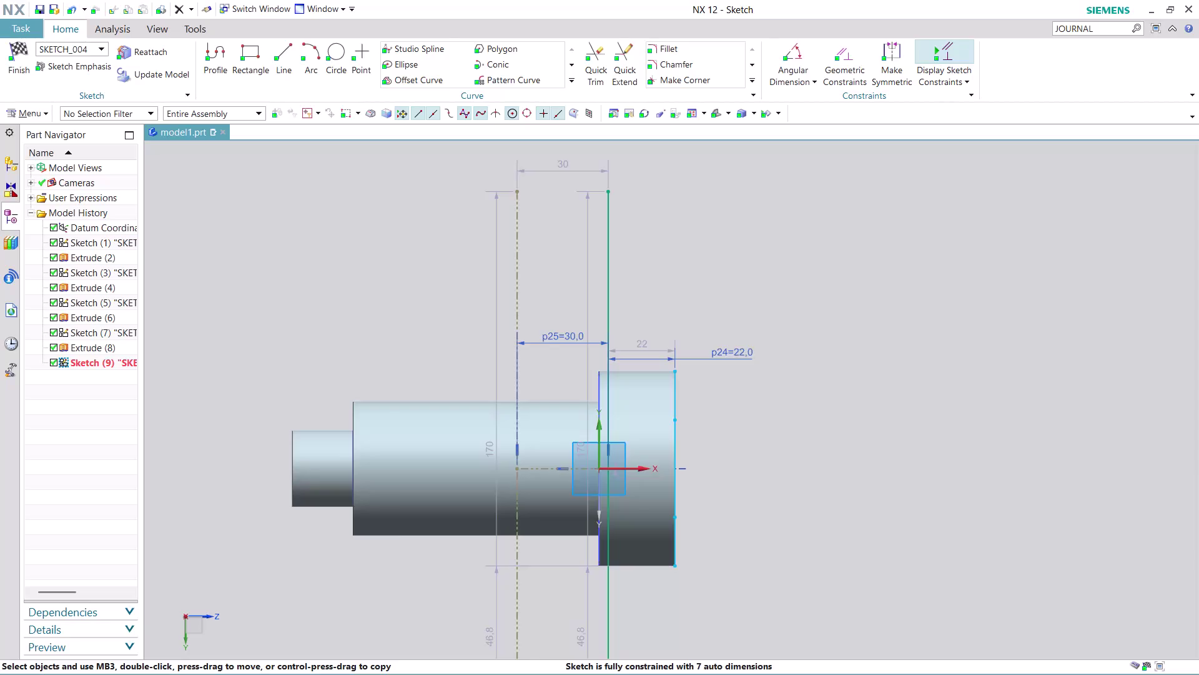
Zoom out and back in on the constrained sketch, then activate the Line tool.
scroll(down, 3)
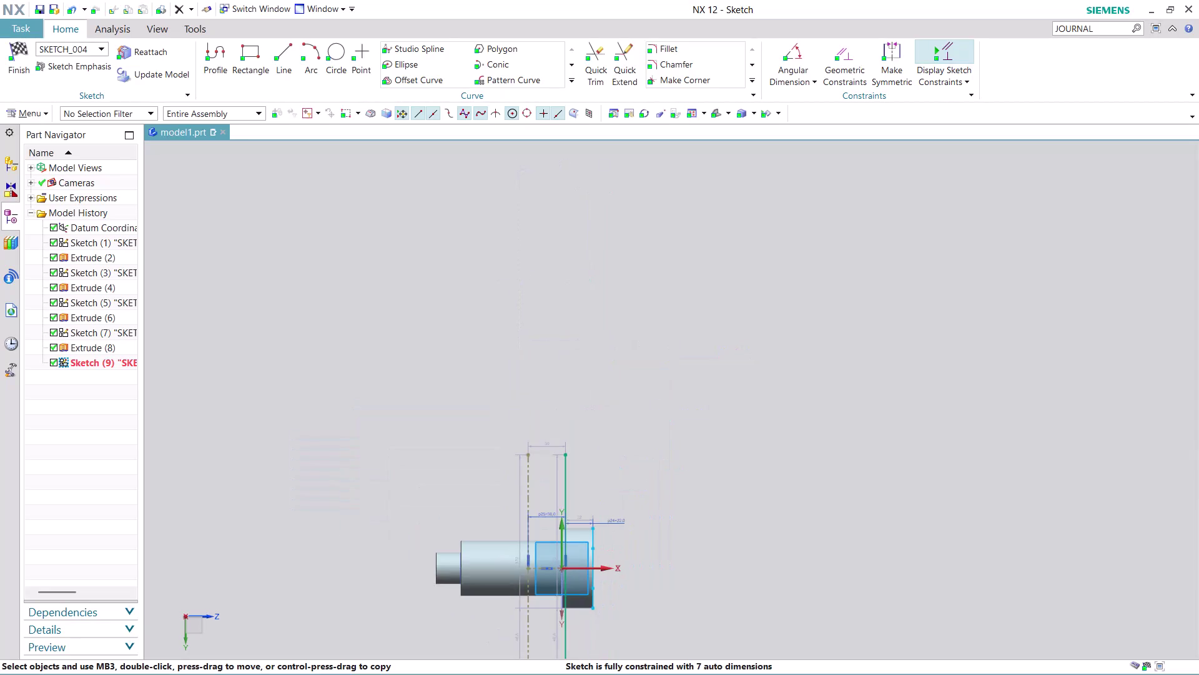
scroll(up, 3)
scroll(down, 3)
scroll(up, 3)
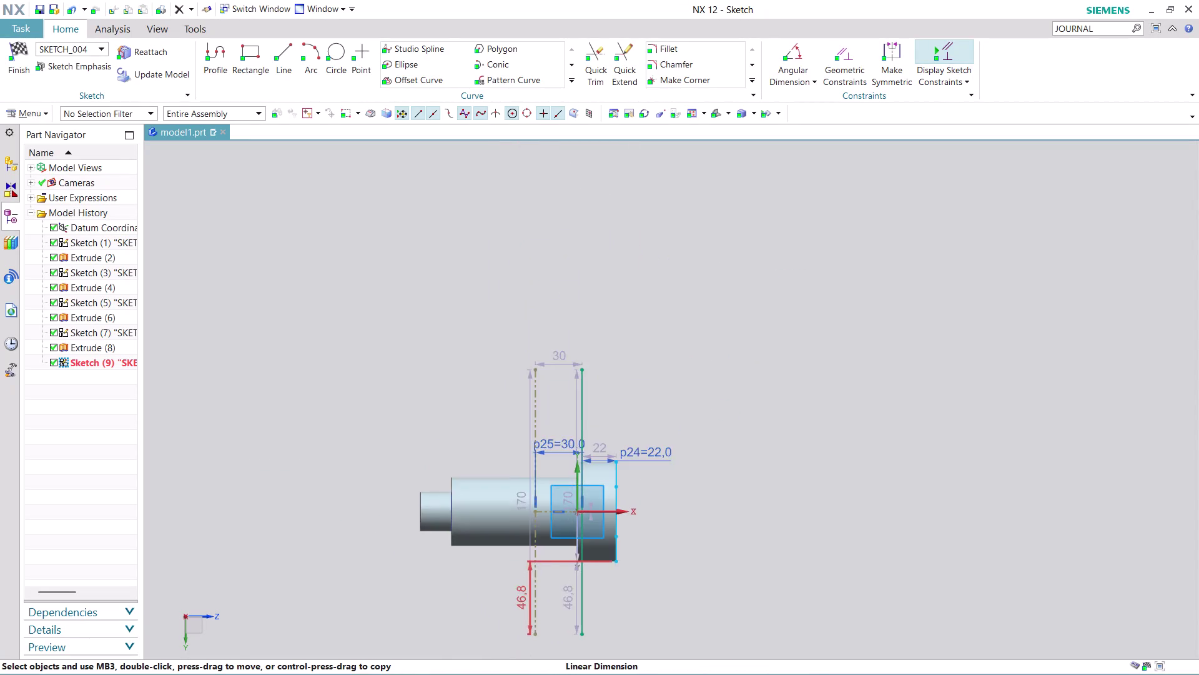
scroll(up, 3)
scroll(up, 3)
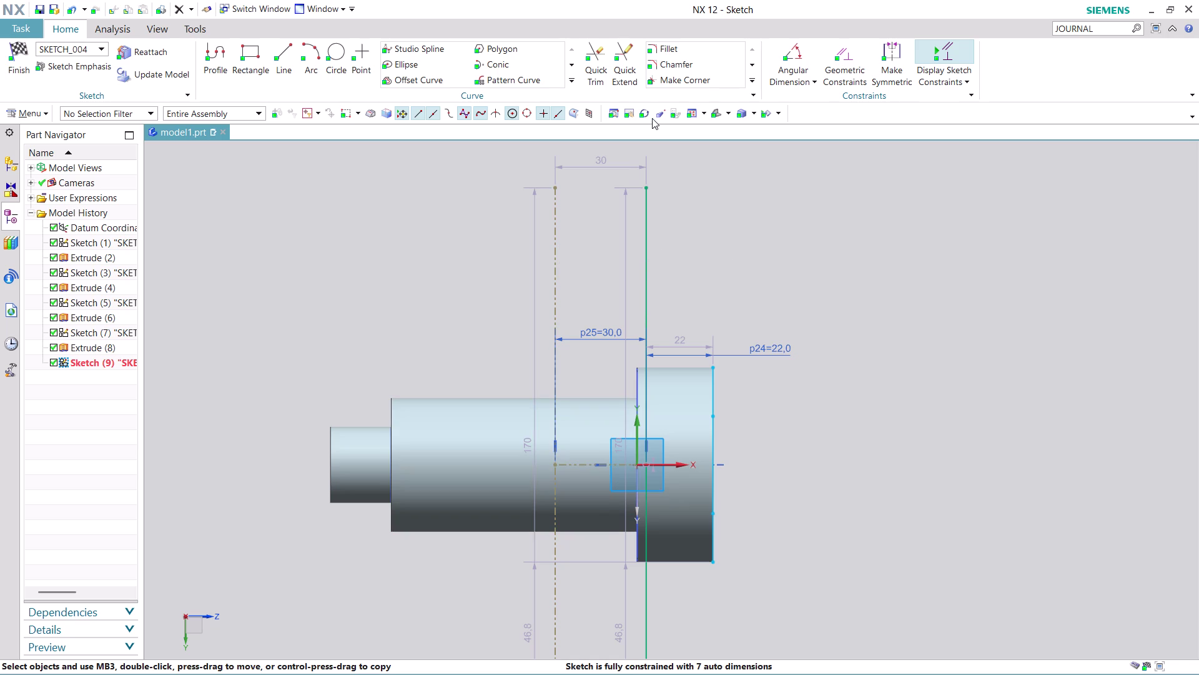
click(286, 55)
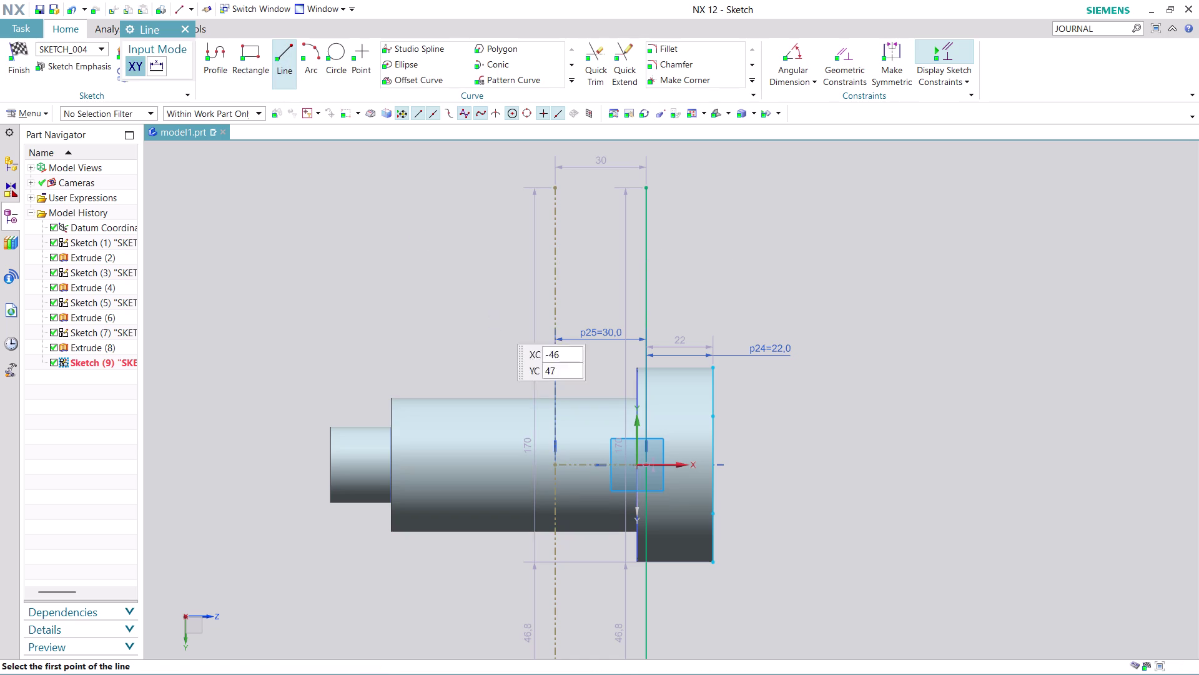
Draw a line left of the shaft with length 170 and angle 270+3.80 degrees.
scroll(down, 3)
scroll(up, 3)
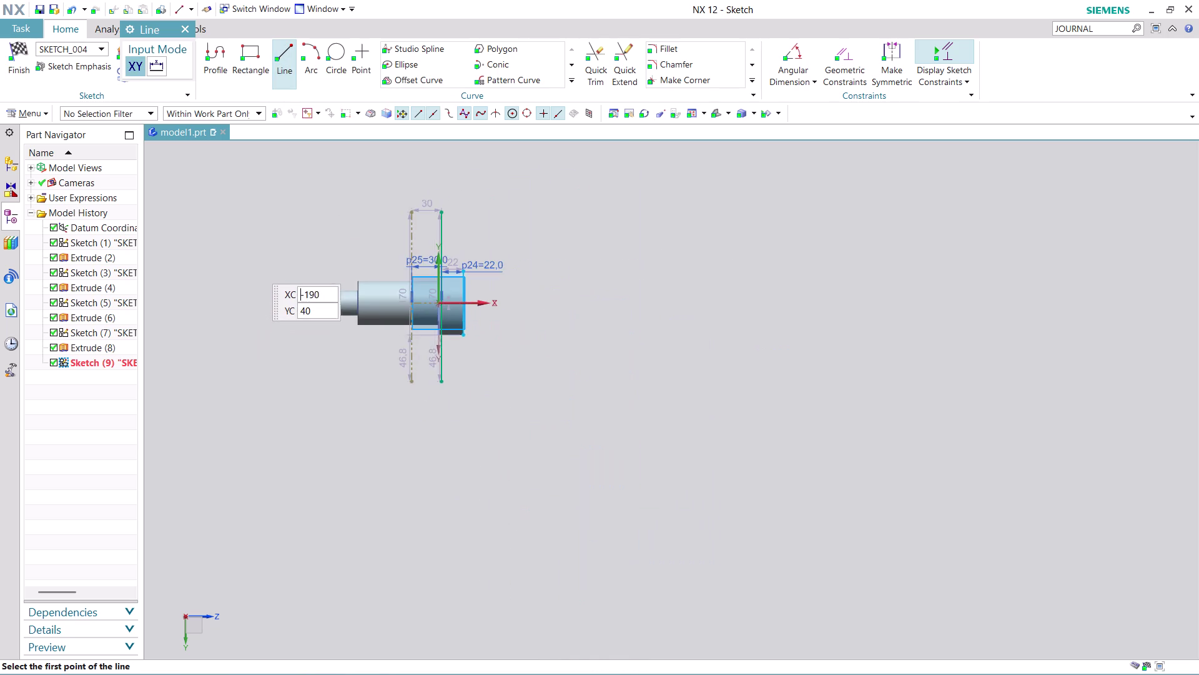
scroll(up, 3)
click(248, 223)
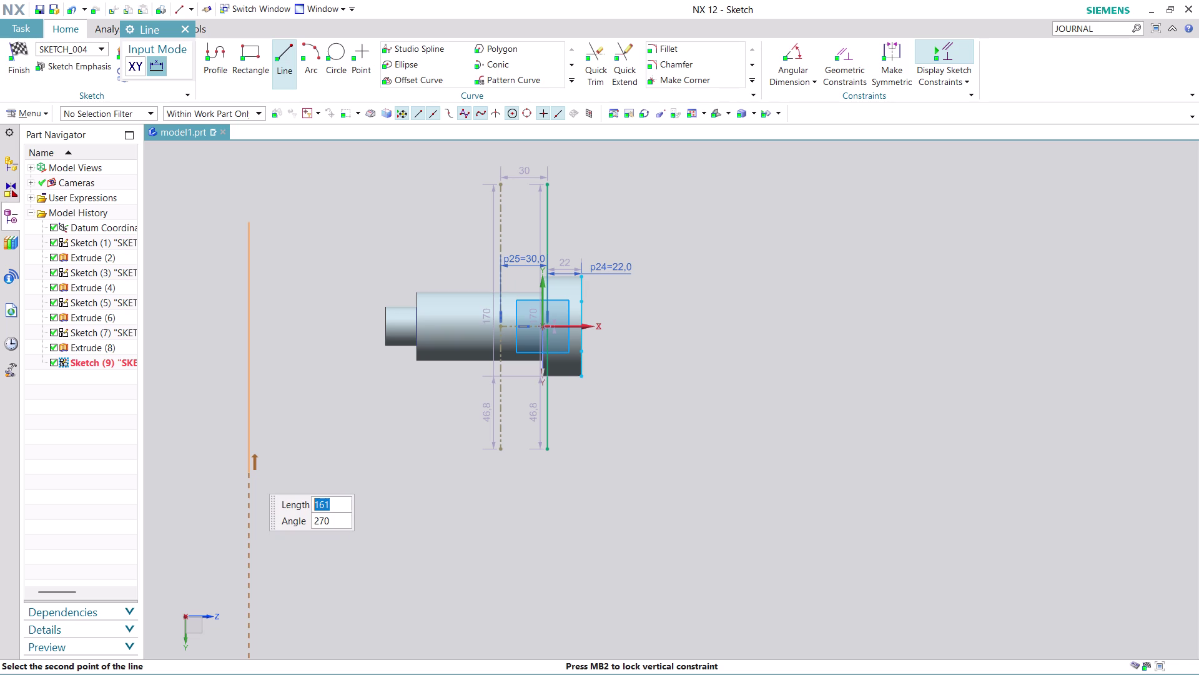
text(170)
key(Tab)
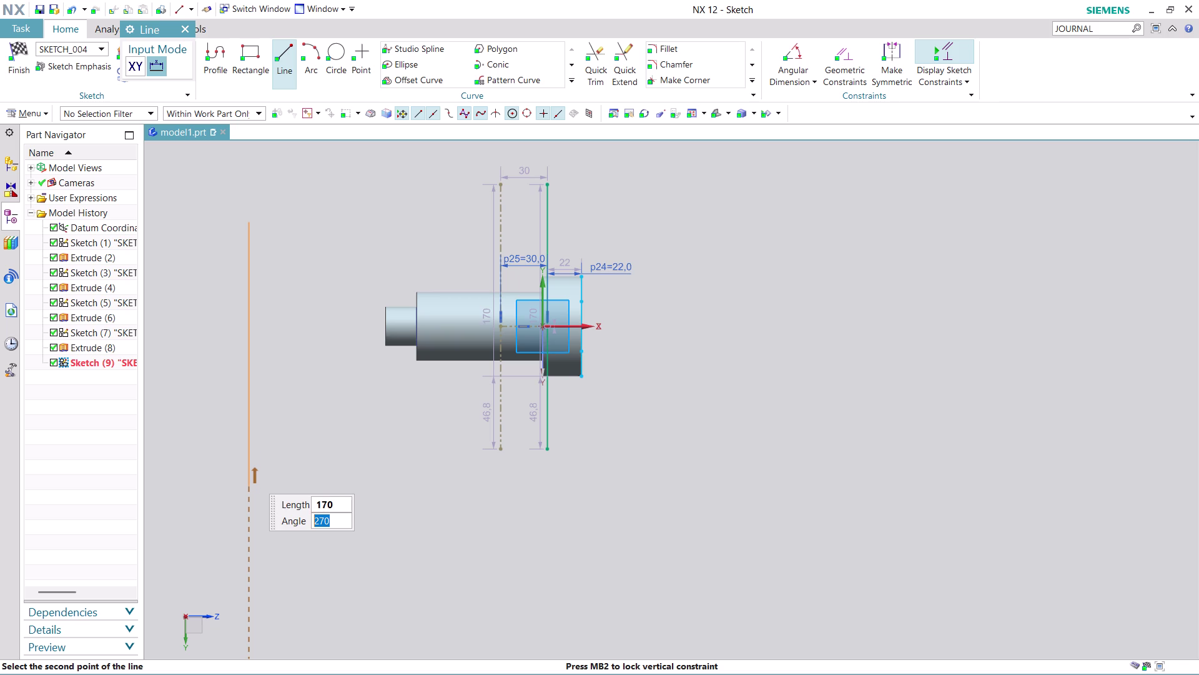
text(27)
key(0)
key(plus)
text(3.)
text(80)
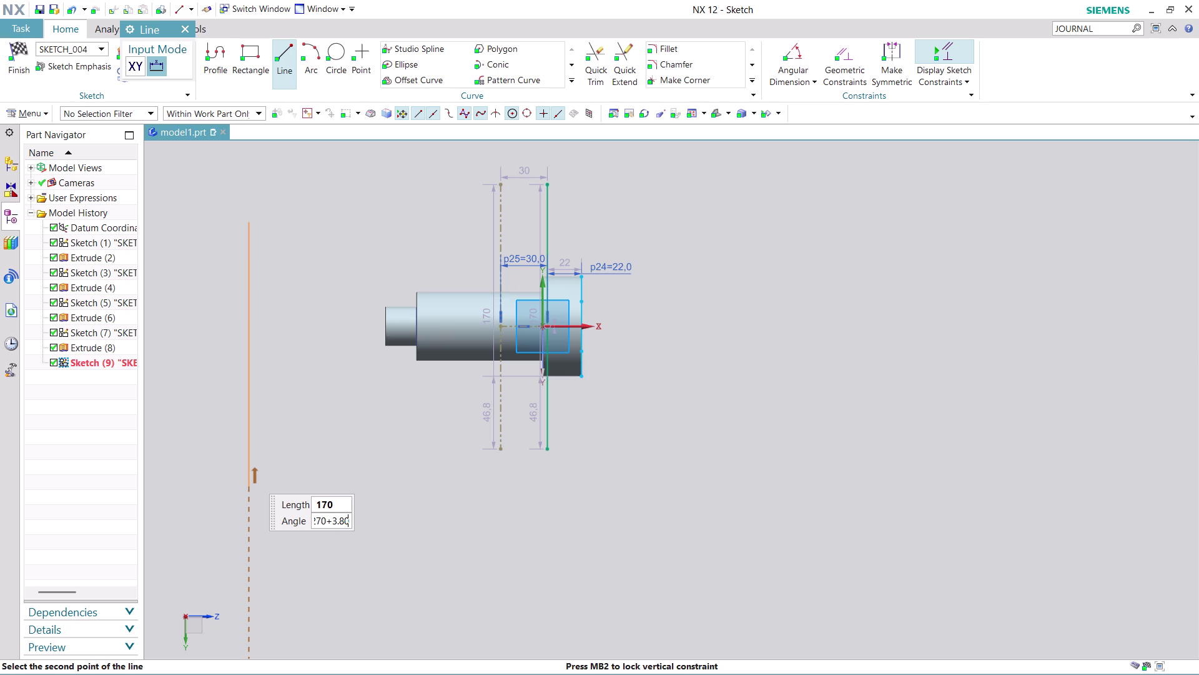
key(Return)
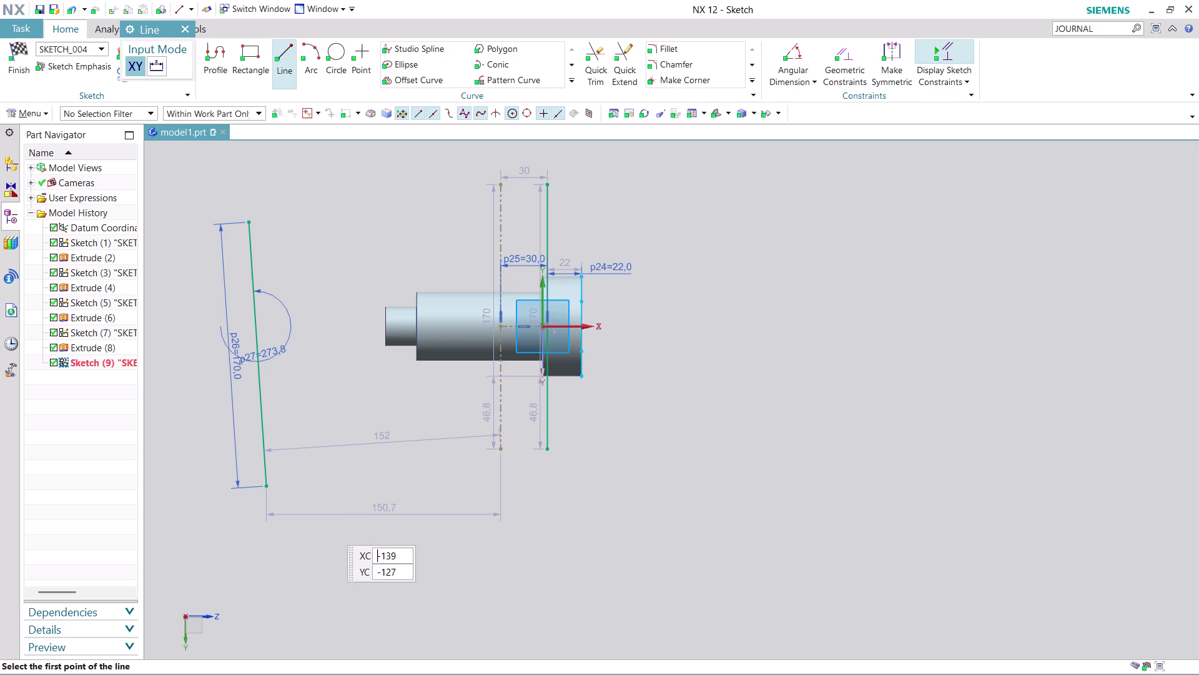
key(Escape)
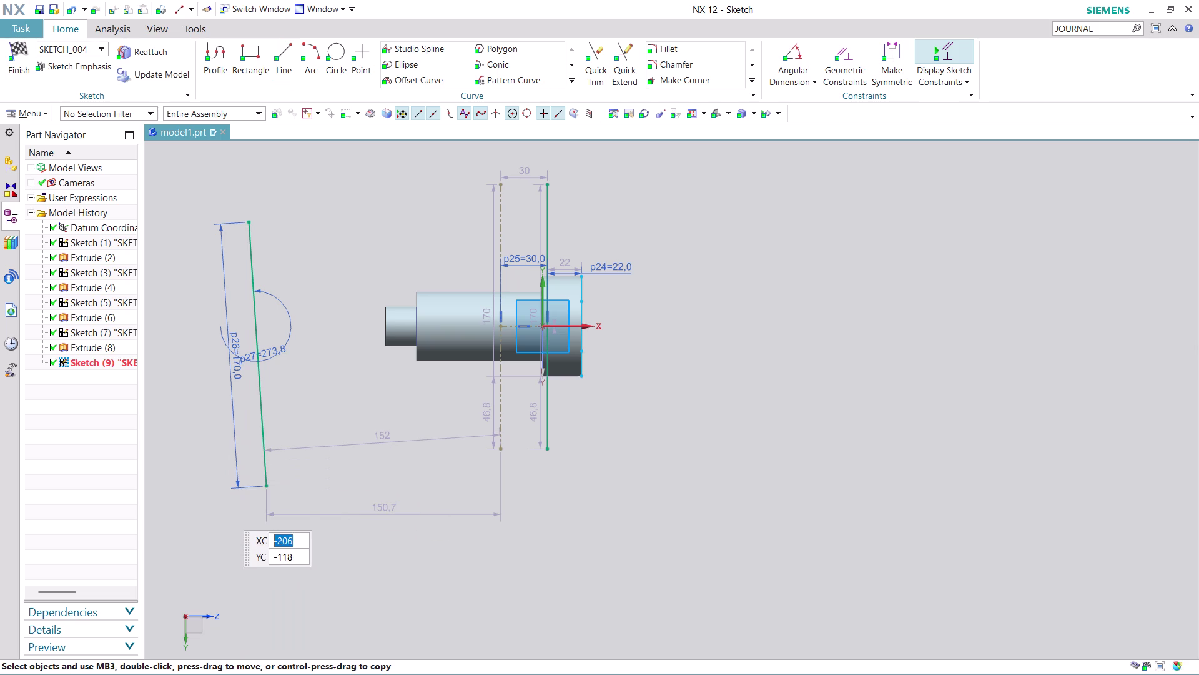
key(Escape)
scroll(up, 3)
scroll(down, 3)
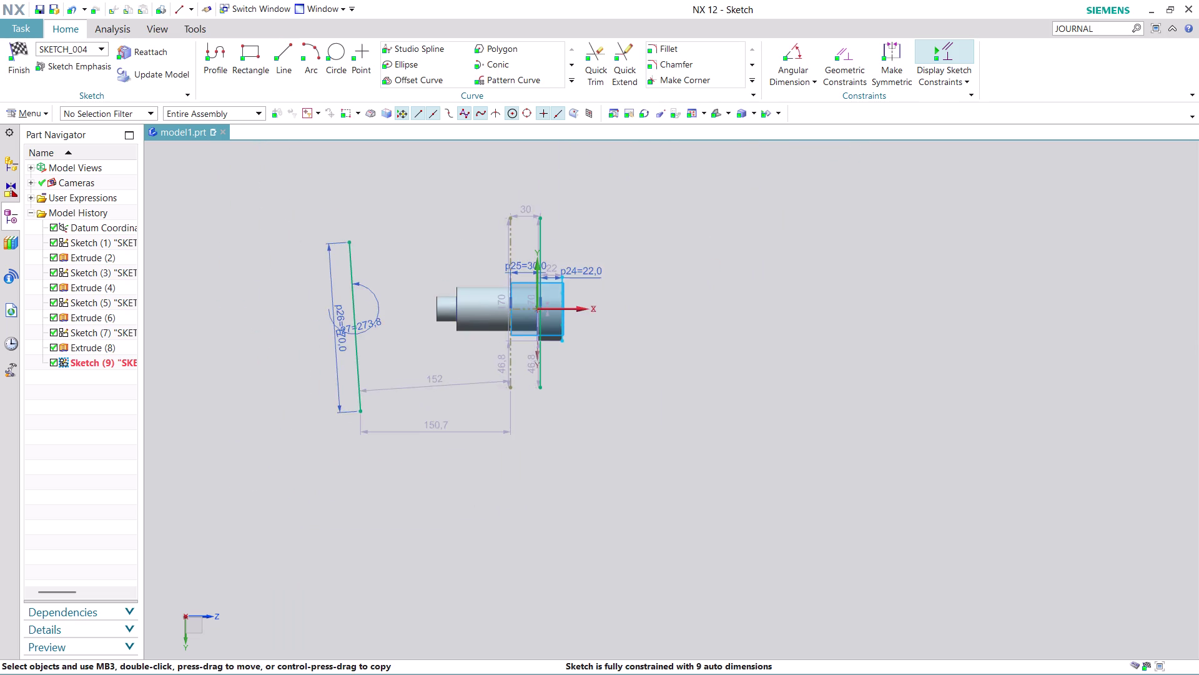
scroll(down, 3)
scroll(up, 3)
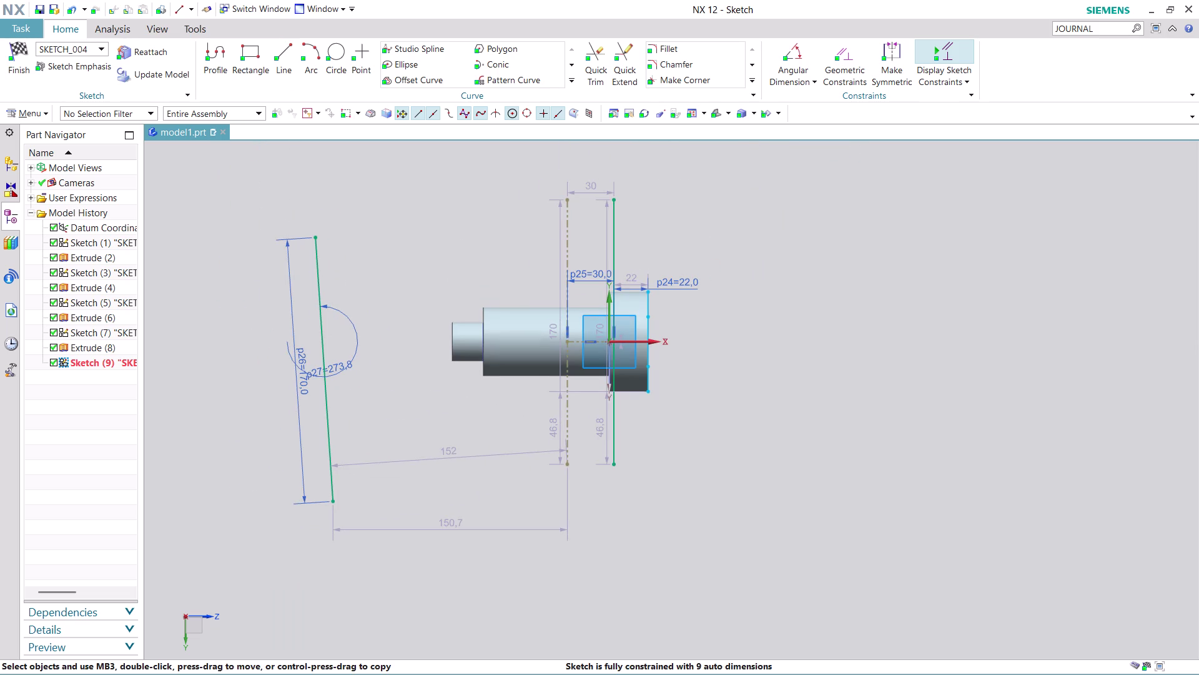
scroll(up, 3)
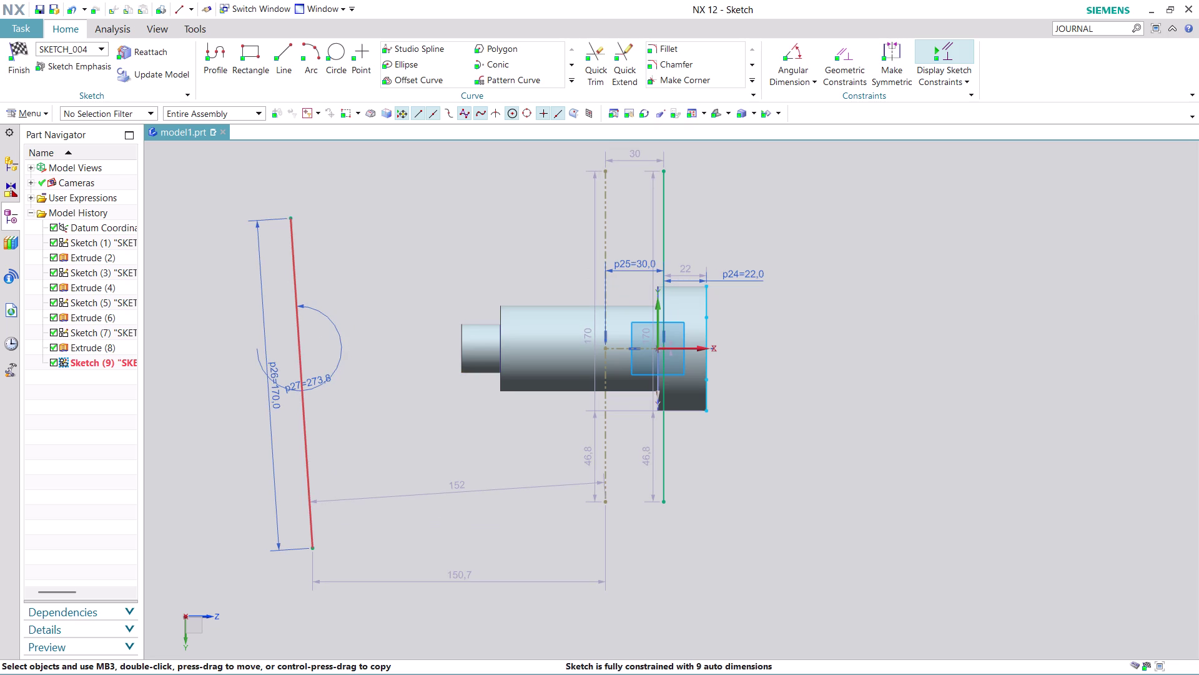
click(302, 436)
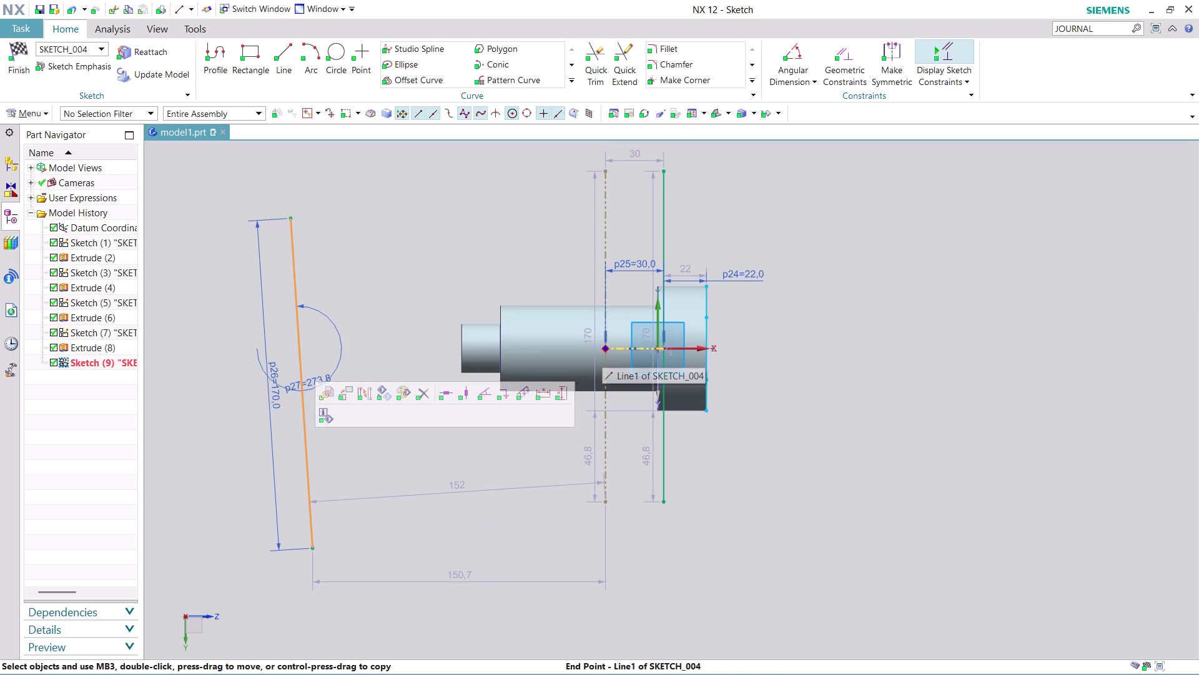
click(606, 350)
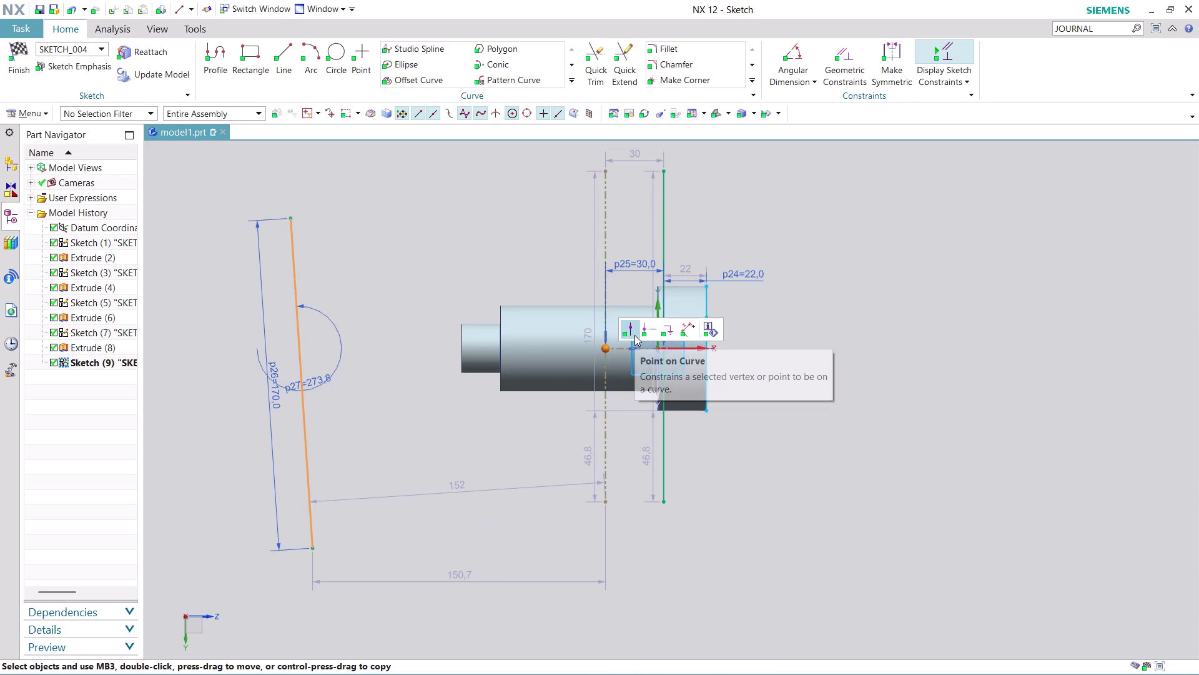
click(635, 335)
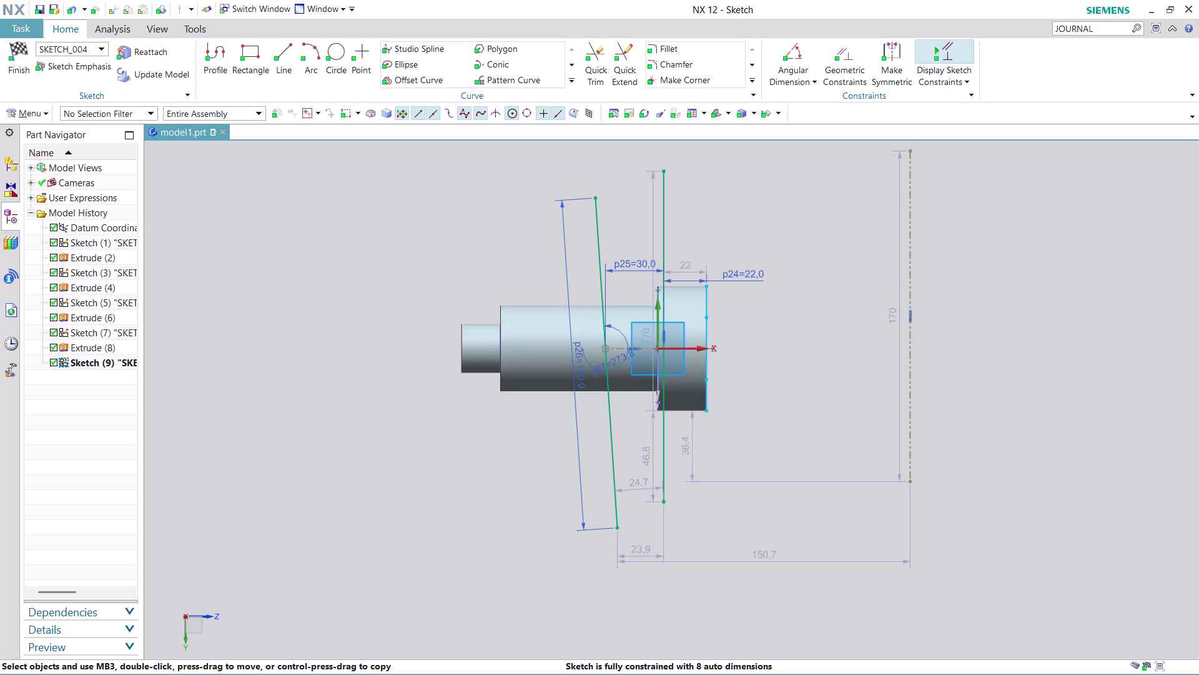
scroll(down, 3)
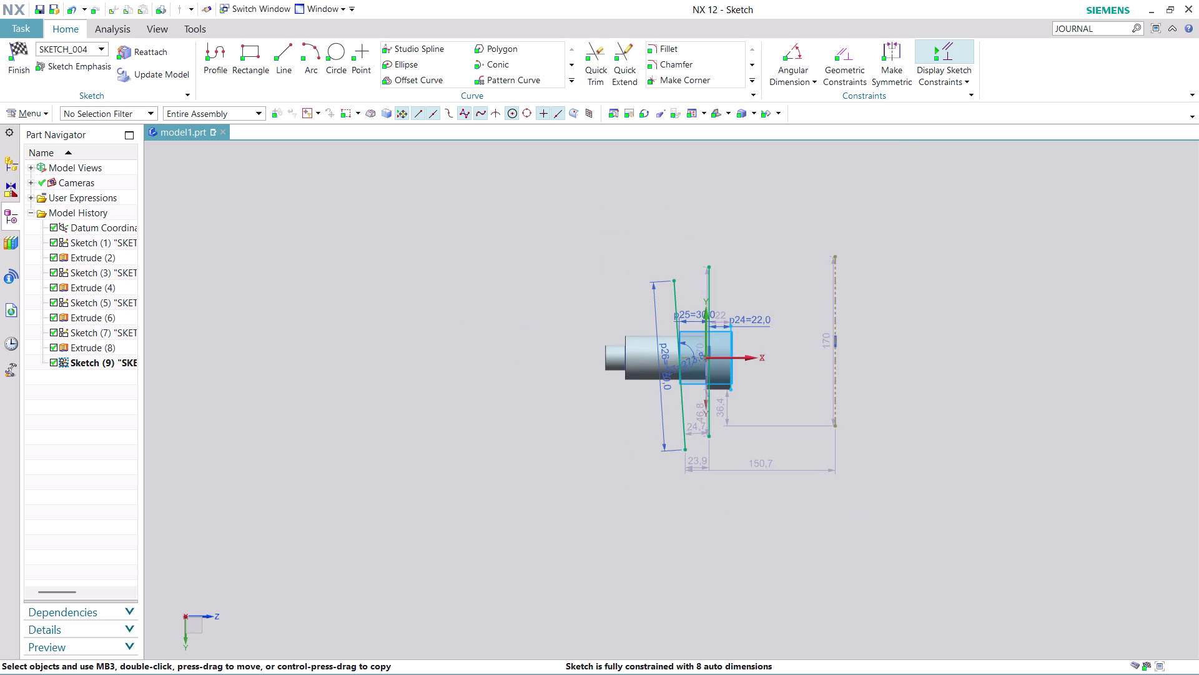
scroll(up, 3)
scroll(up, 3)
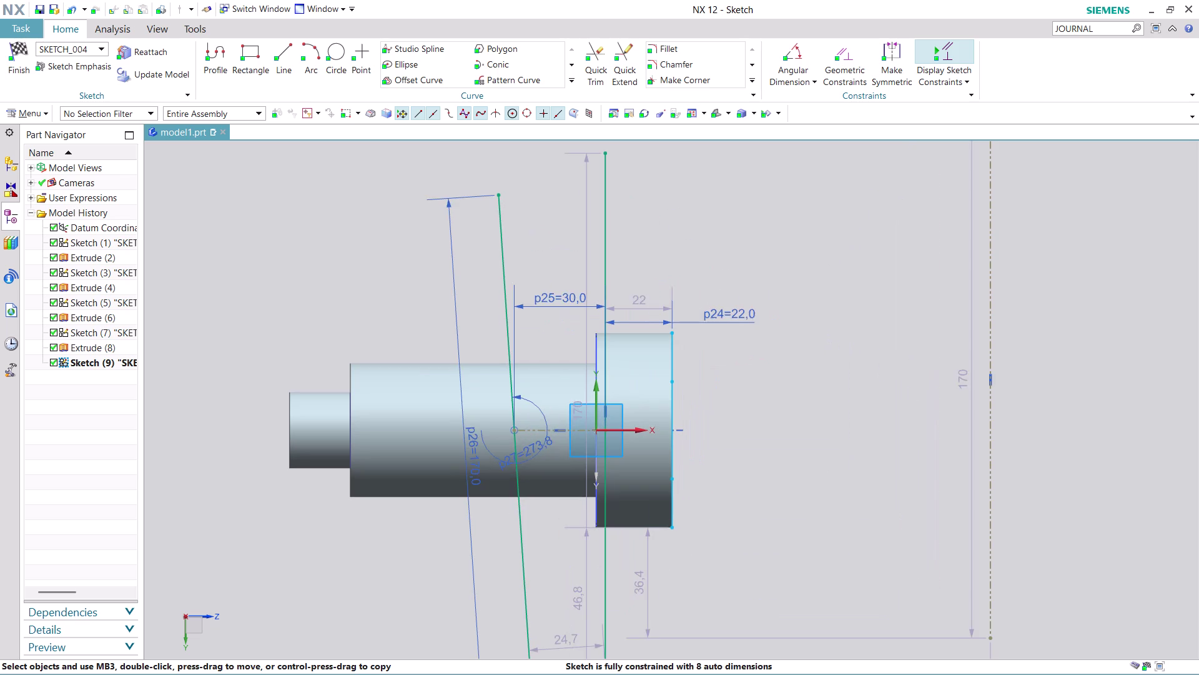
scroll(down, 3)
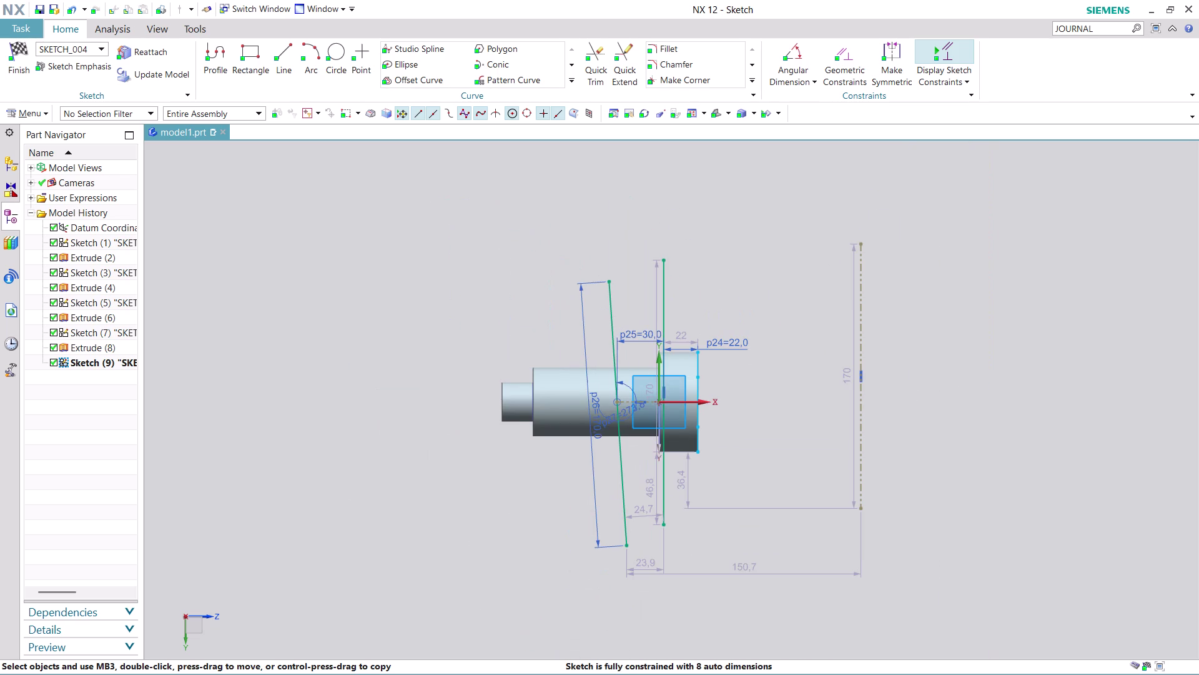
scroll(up, 3)
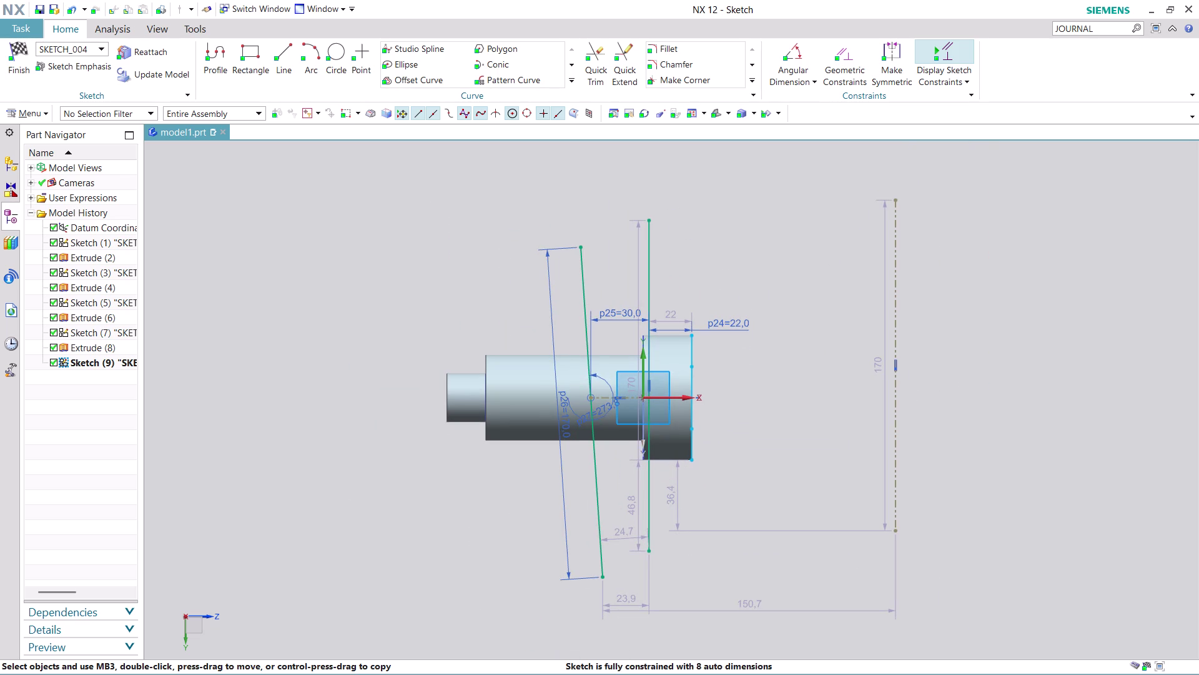
scroll(up, 3)
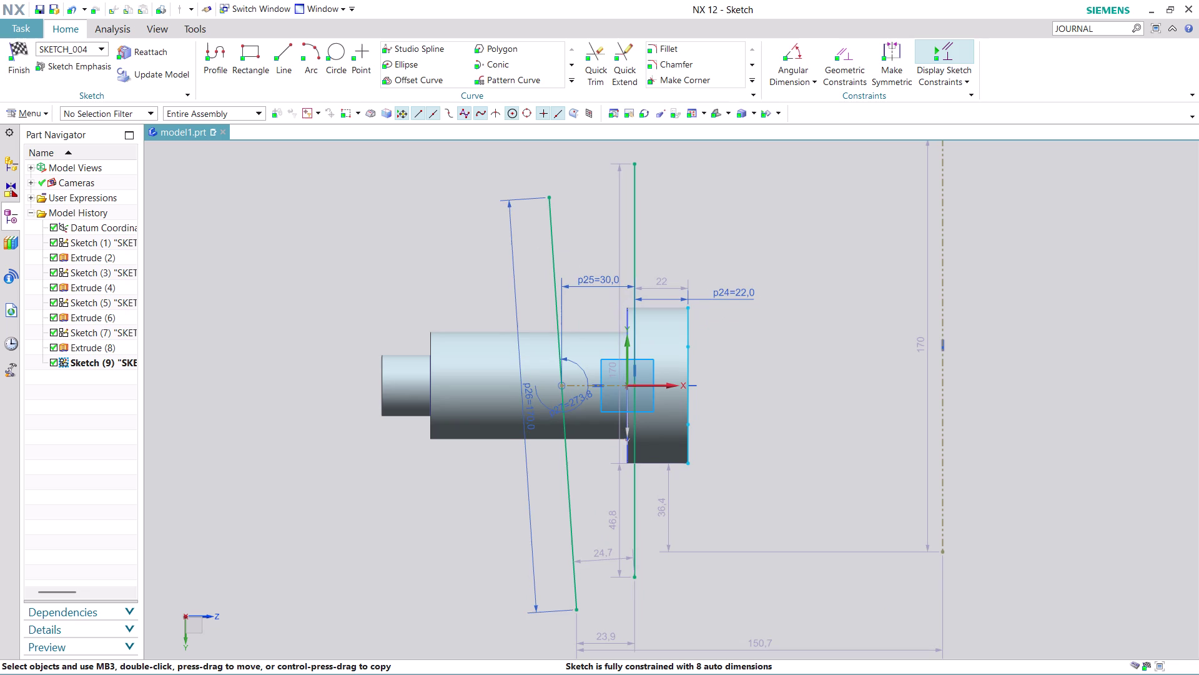
scroll(up, 3)
scroll(down, 3)
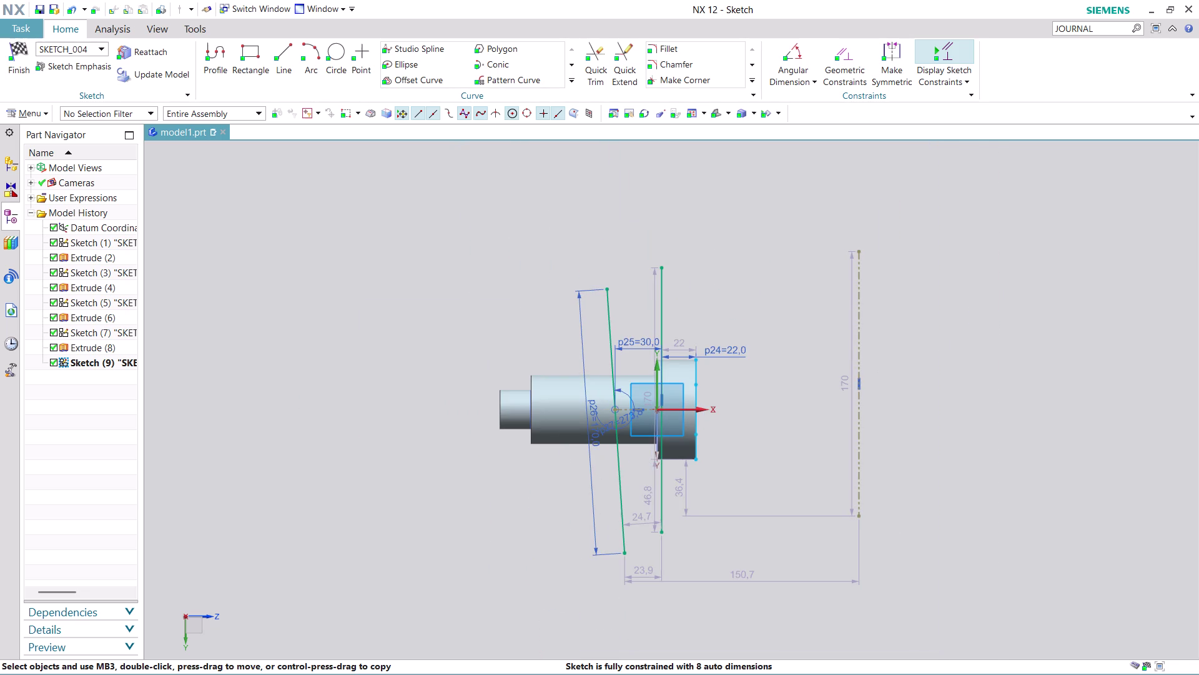
Join the angled and vertical lines' top and bottom ends, then finish the sketch.
click(286, 49)
click(664, 266)
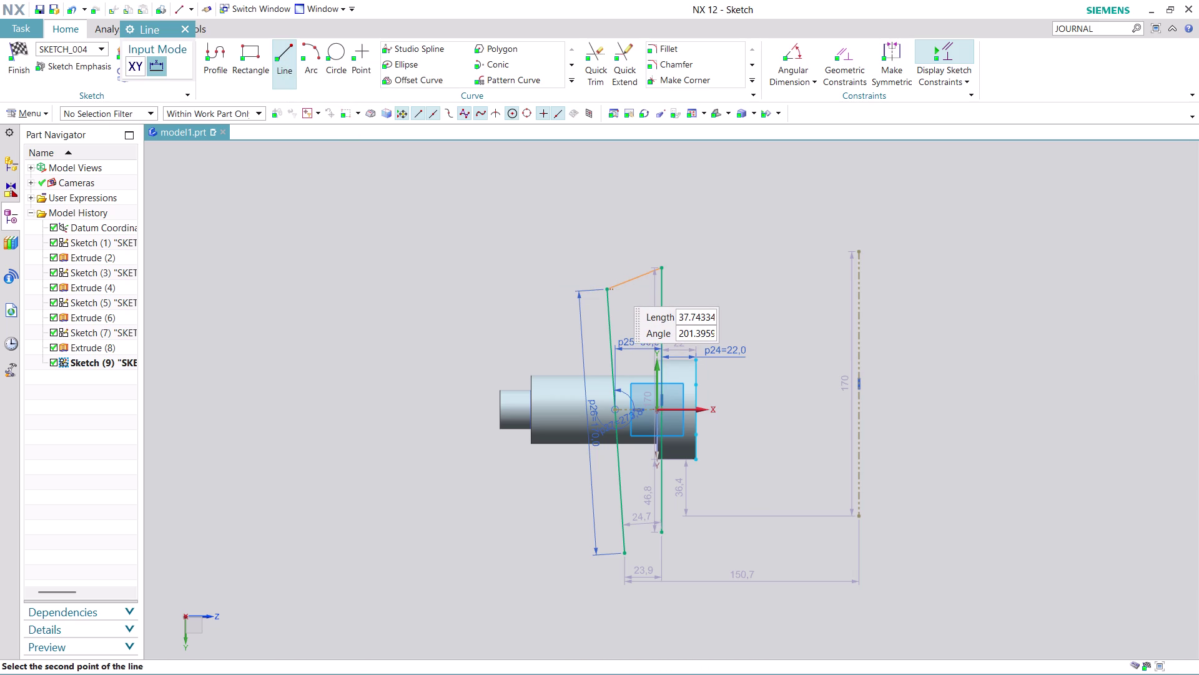
click(609, 288)
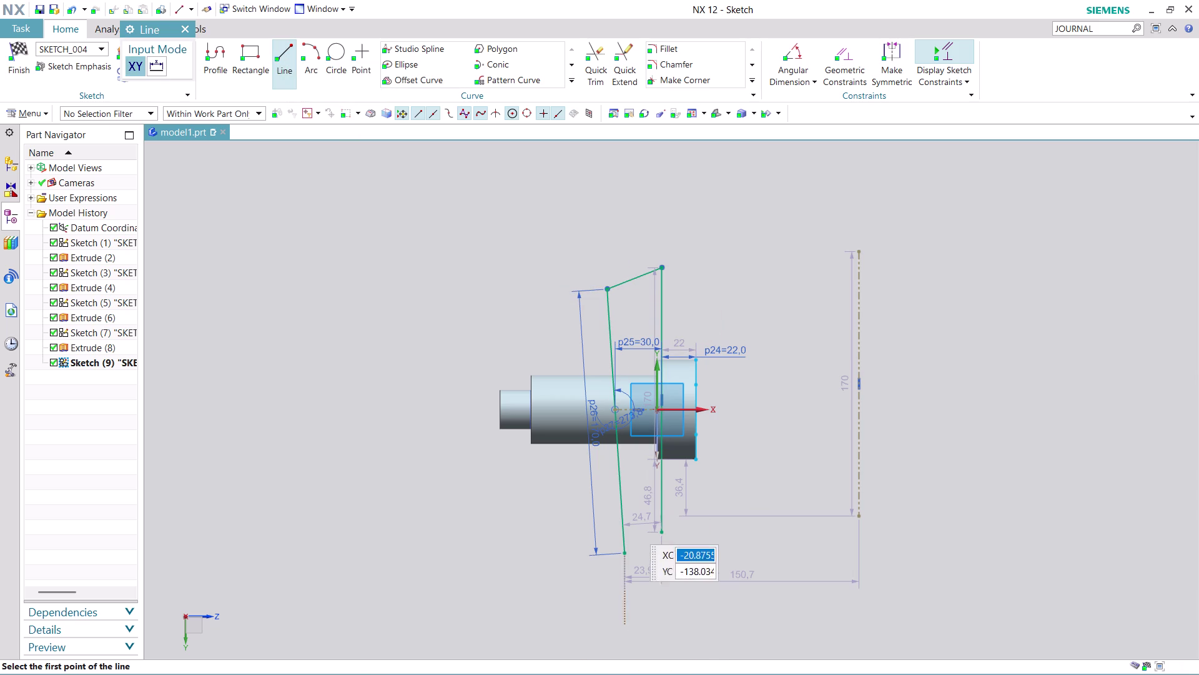
click(623, 553)
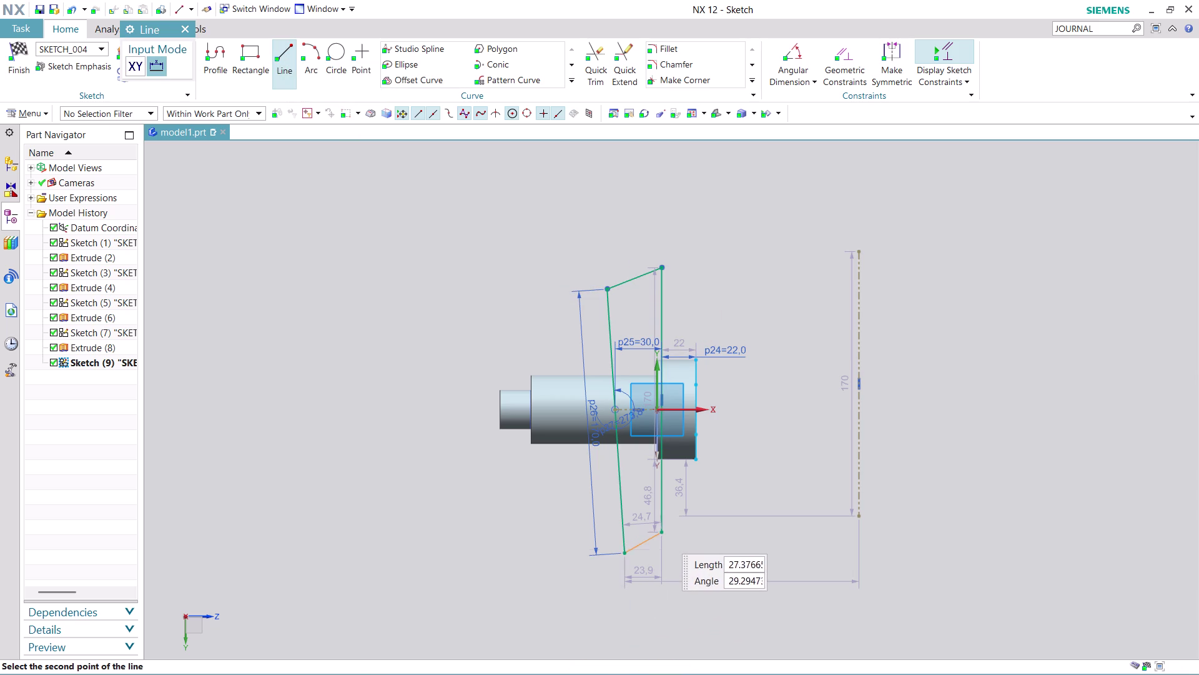
click(662, 533)
key(Escape)
key(Escape)
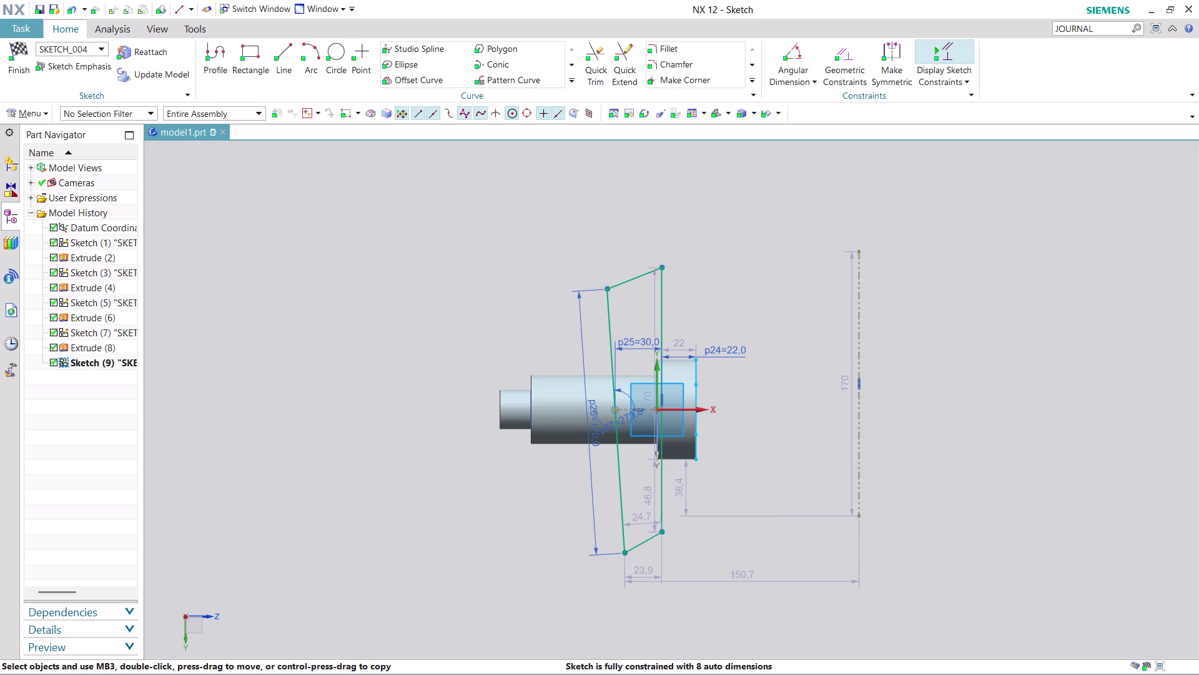
click(20, 69)
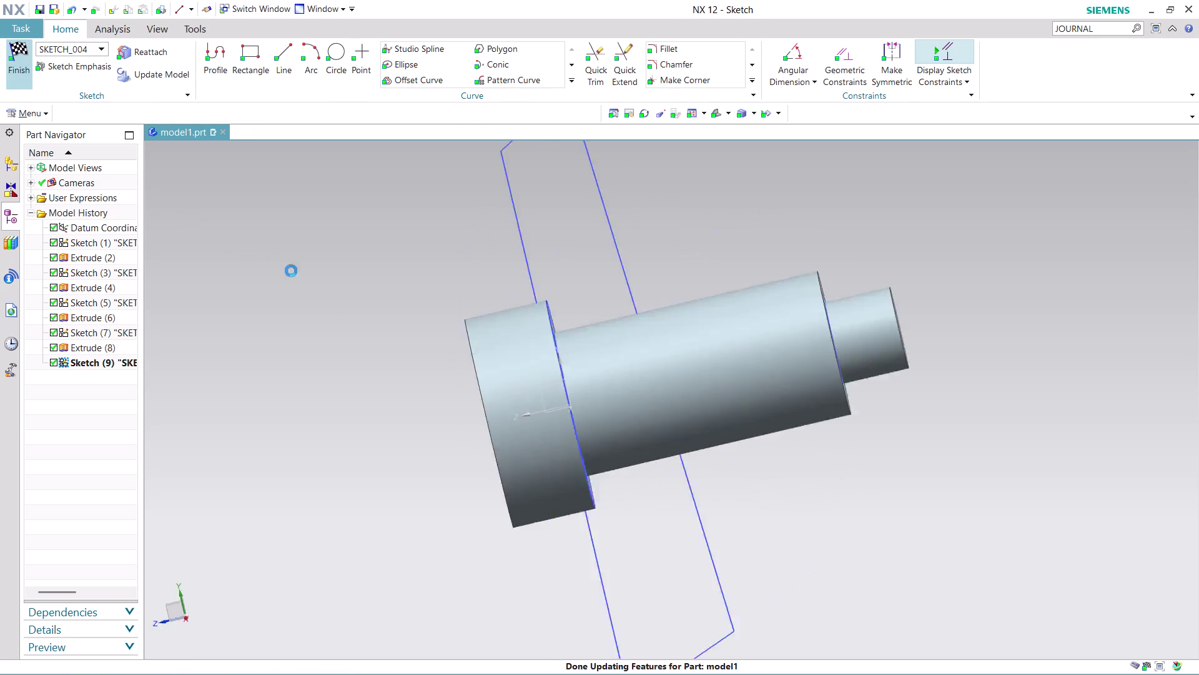
Orbit to a side-angled view and start an Extrude on the angled sketch profile.
scroll(down, 3)
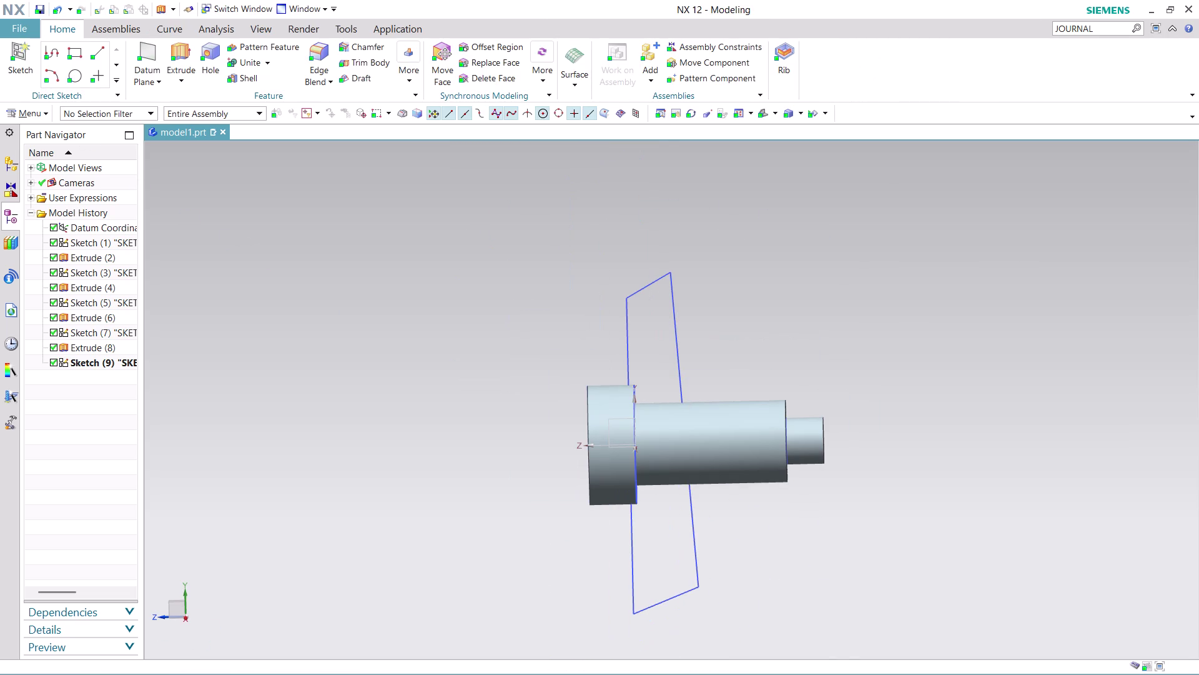
middle_drag(769, 563, 755, 444)
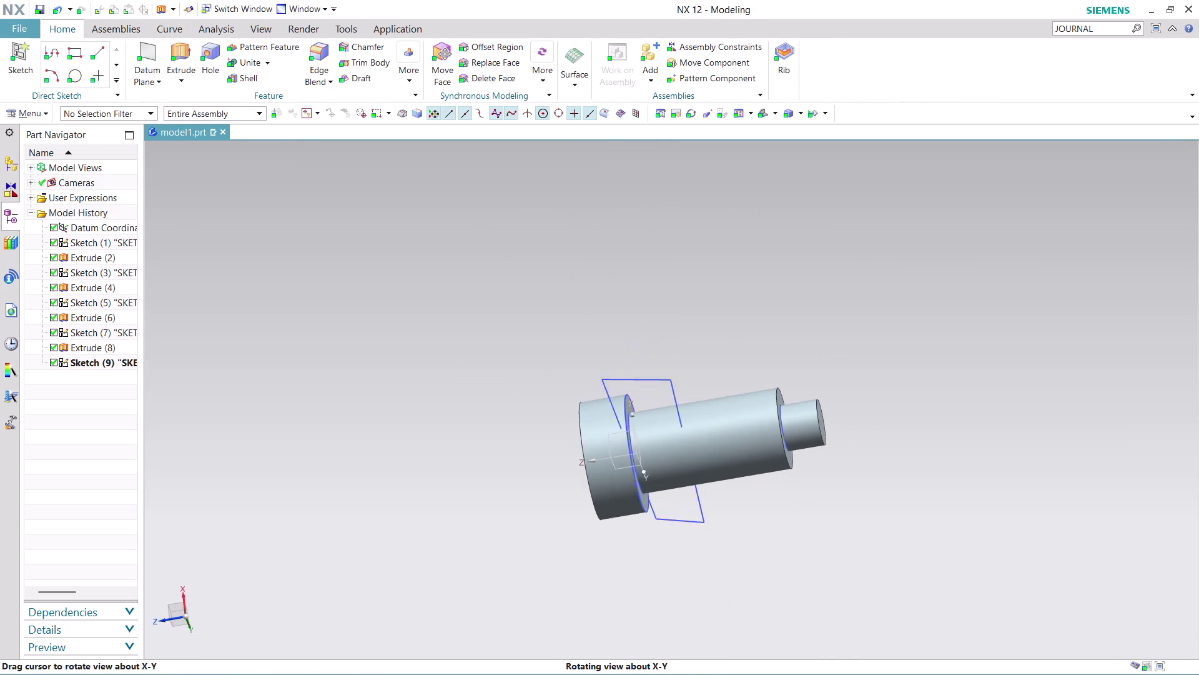
middle_drag(755, 444, 821, 419)
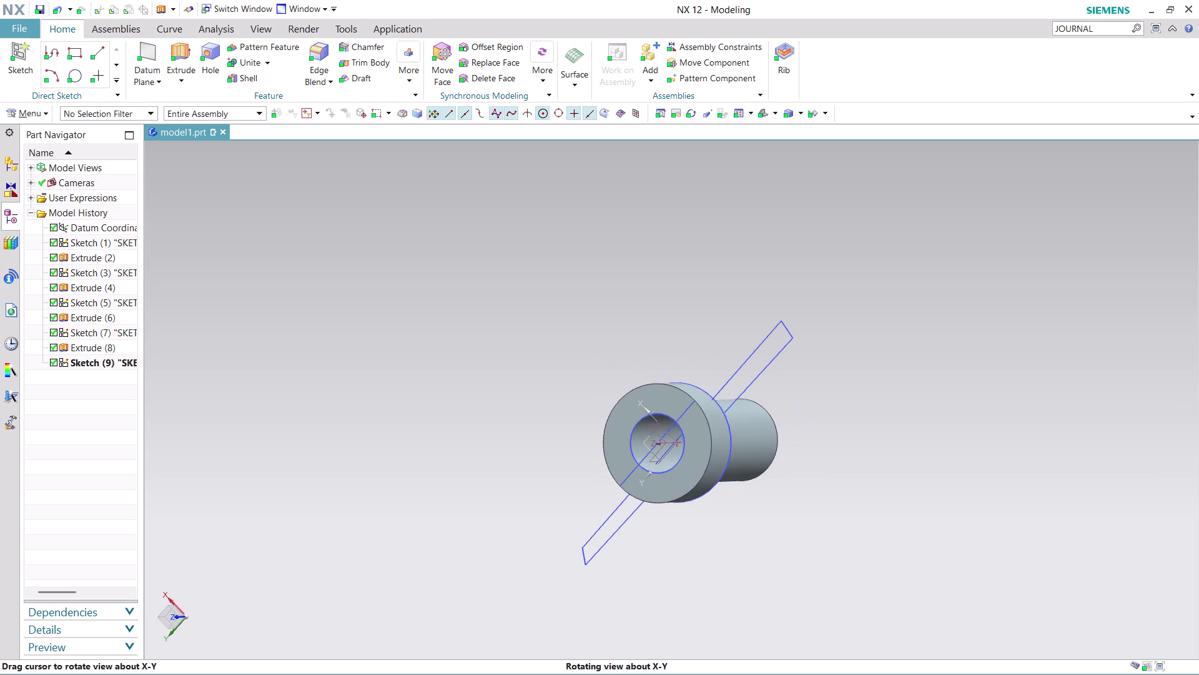
middle_drag(821, 419, 819, 385)
middle_drag(818, 383, 811, 371)
middle_drag(804, 364, 801, 365)
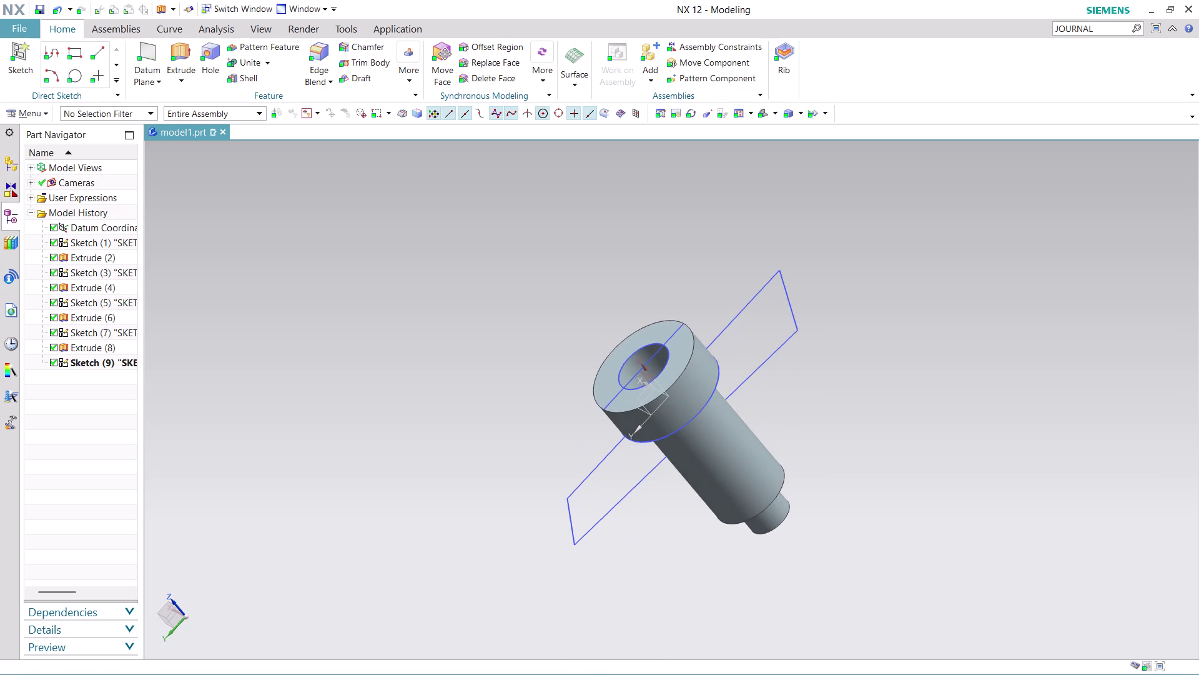
middle_drag(800, 365, 716, 397)
middle_drag(716, 397, 737, 381)
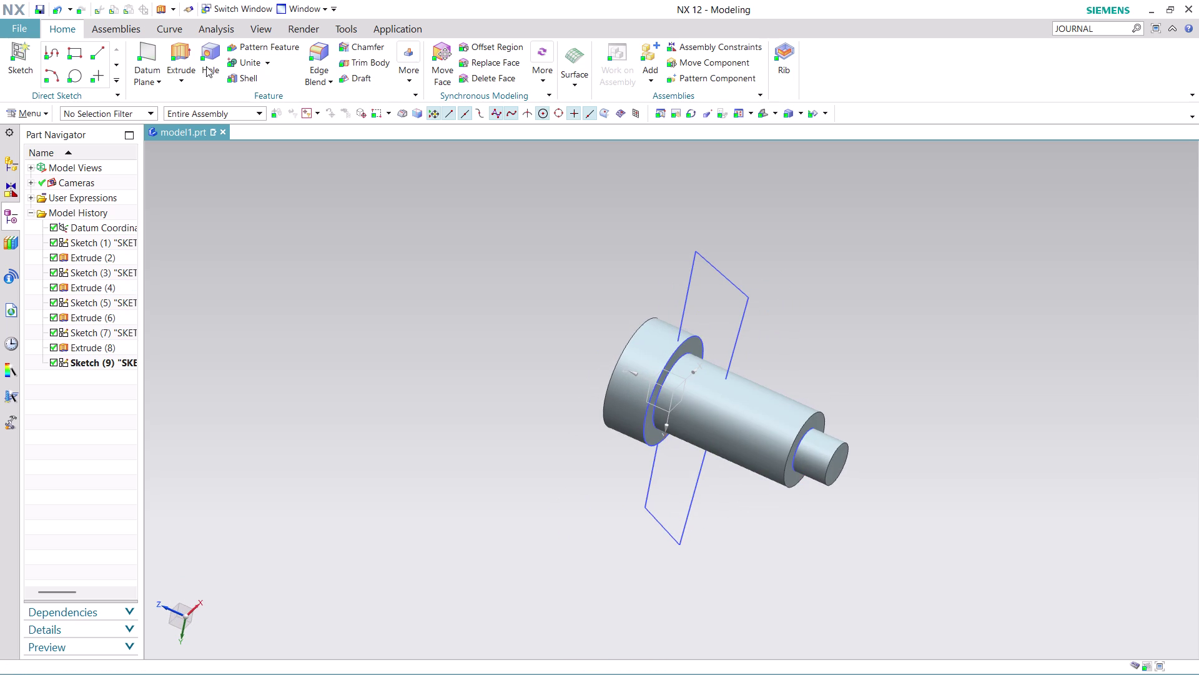
click(182, 50)
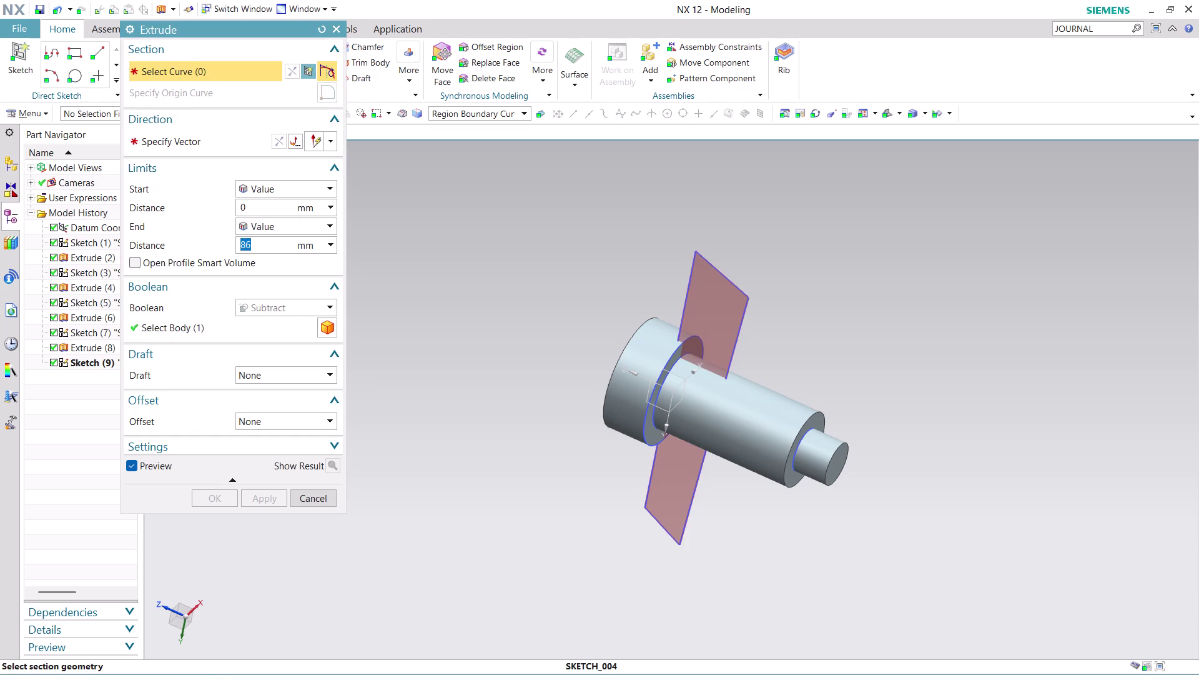
click(730, 318)
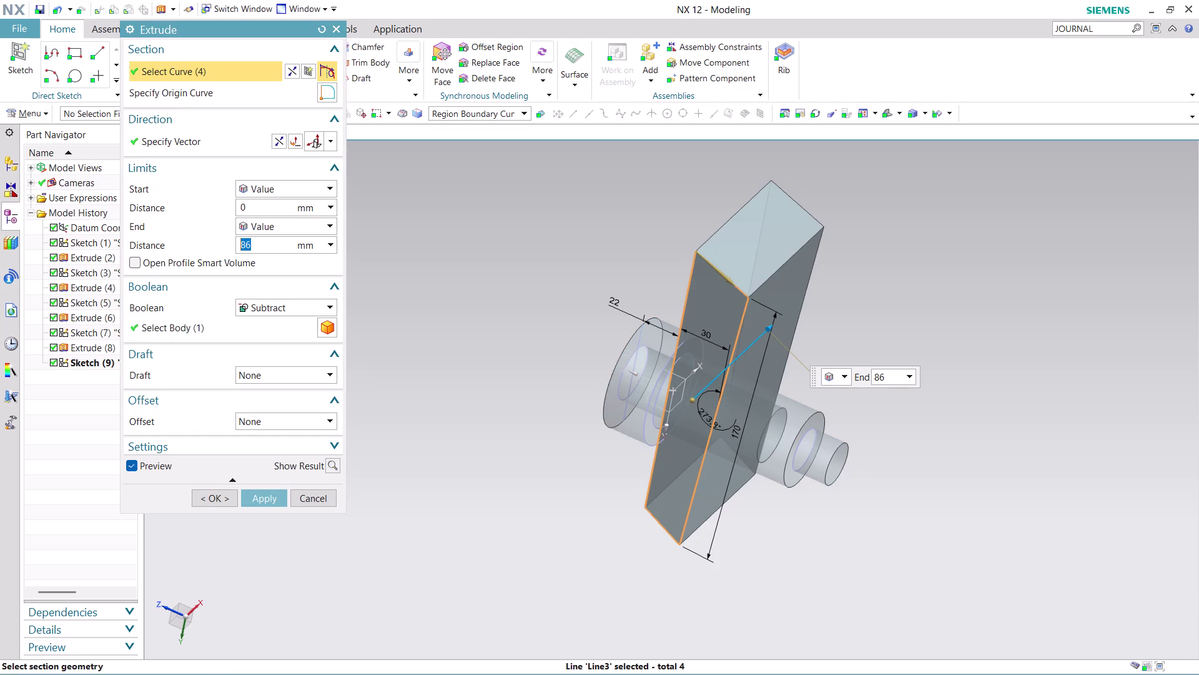